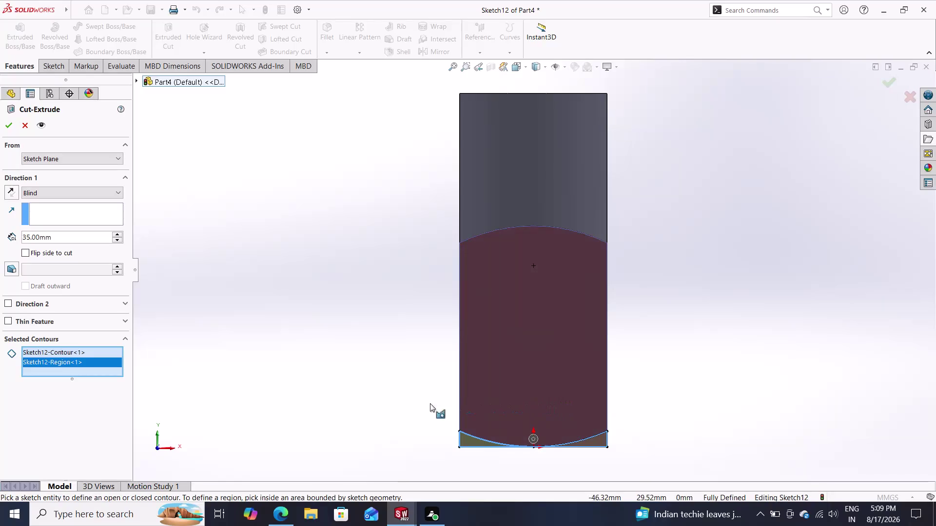
Change the slot cut's end condition from Blind to Through All and accept Cut-Extrude1.
scroll(down, 3)
middle_drag(385, 352, 292, 345)
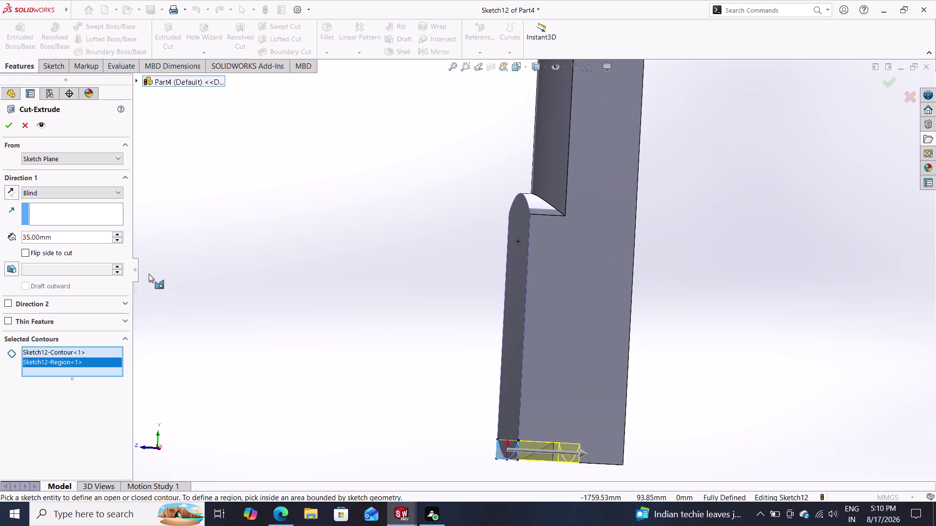
click(51, 193)
click(51, 208)
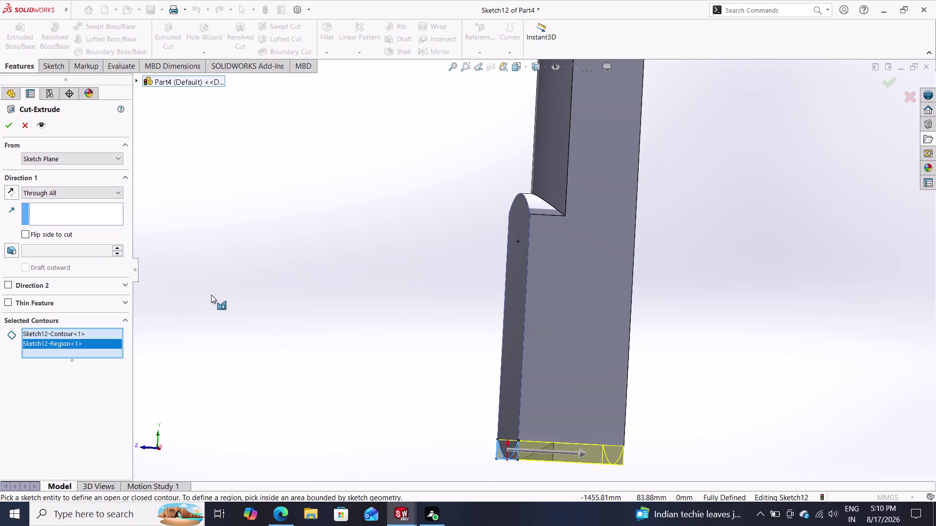
middle_drag(343, 299, 334, 292)
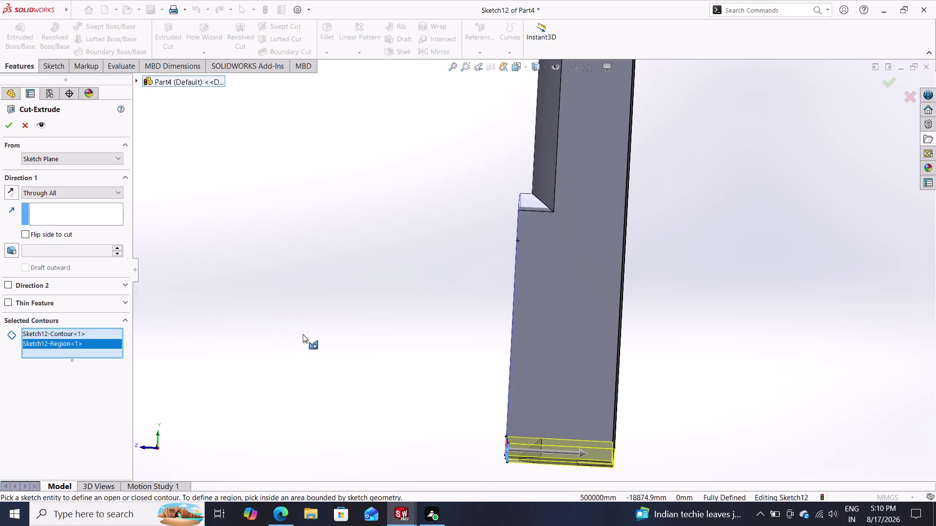
click(10, 124)
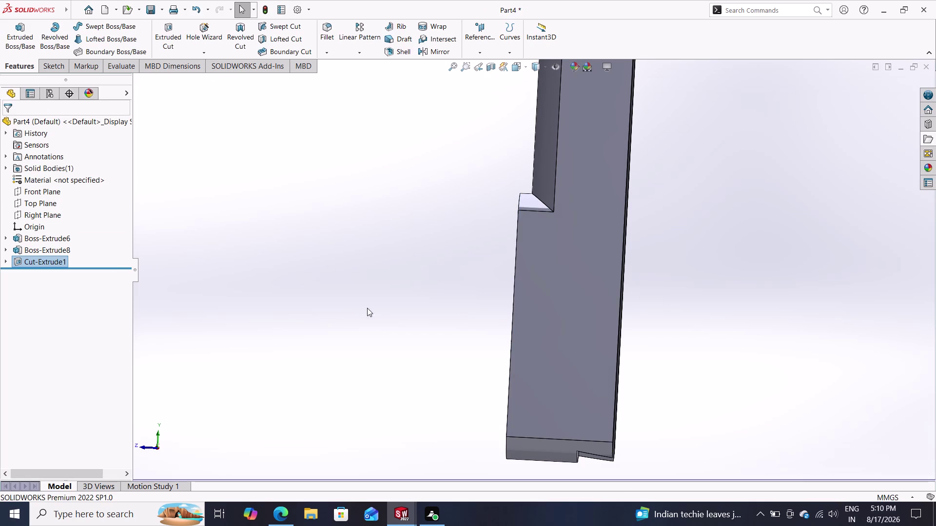
middle_drag(388, 302, 470, 192)
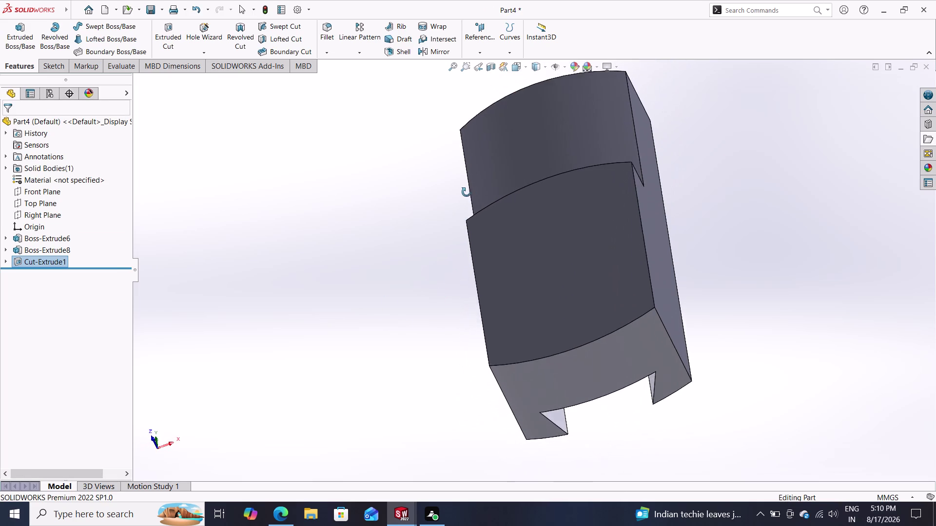
middle_drag(470, 192, 444, 209)
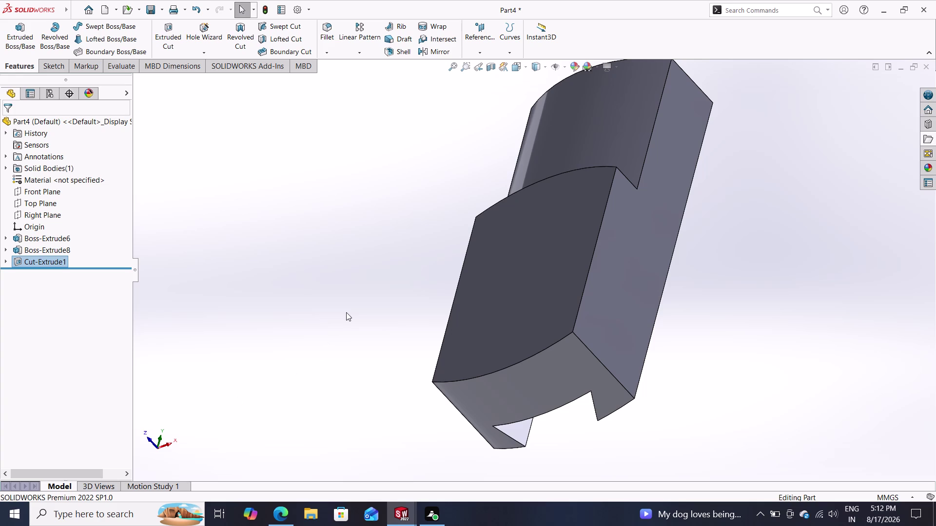
Orbit the part to inspect its side, curved top, slotted underside and stepped notch.
scroll(down, 3)
scroll(down, 3)
scroll(up, 3)
scroll(up, 3)
scroll(down, 3)
scroll(up, 3)
scroll(down, 3)
scroll(up, 3)
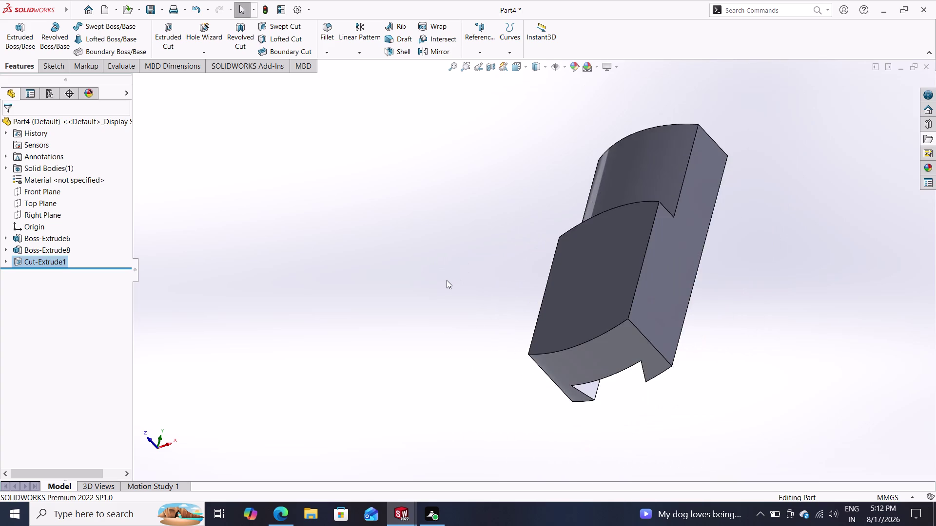
scroll(up, 3)
middle_drag(687, 274, 590, 266)
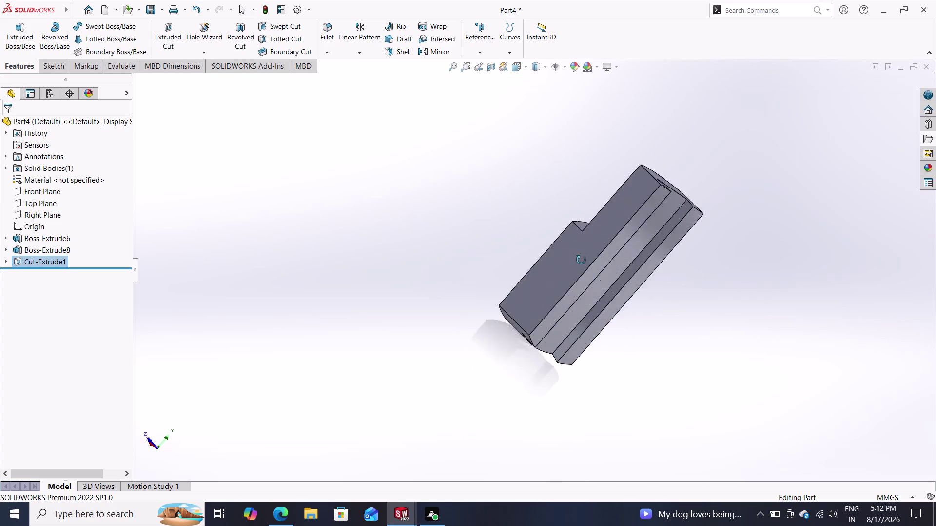
middle_drag(590, 266, 691, 307)
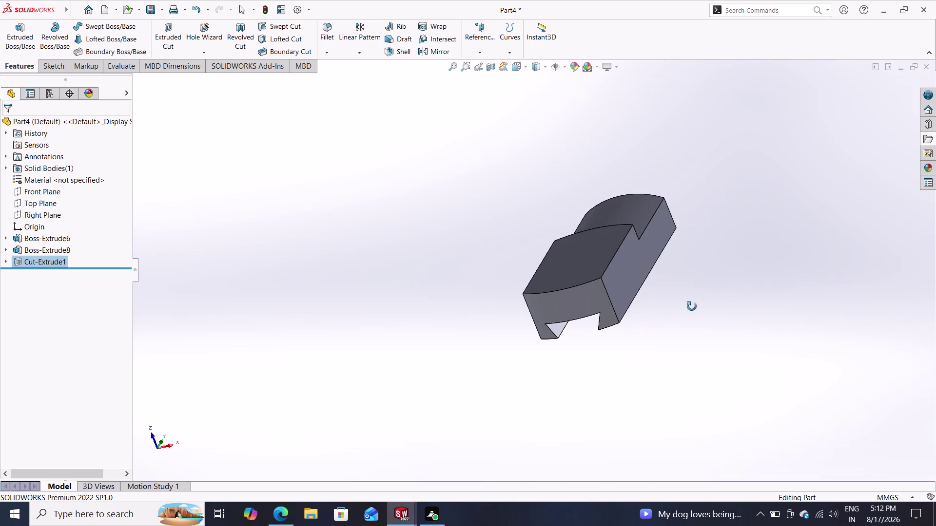
middle_drag(692, 306, 699, 334)
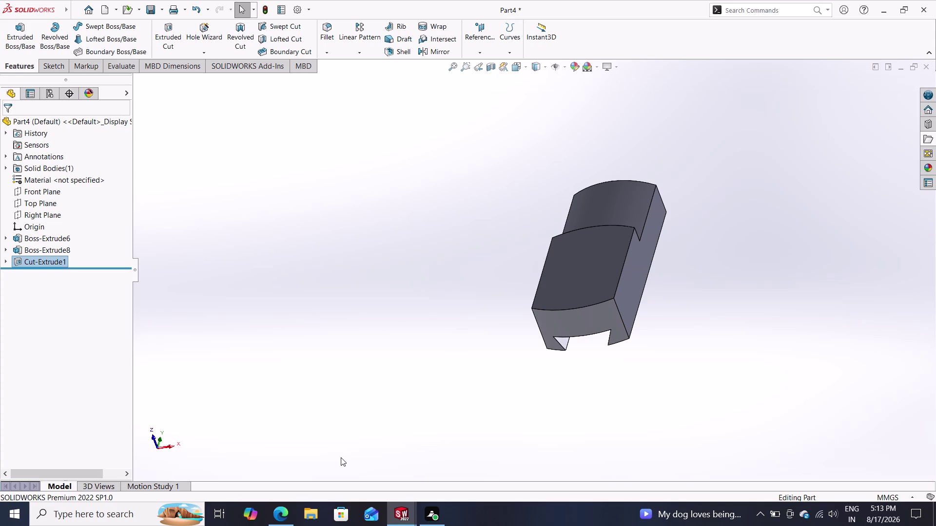
scroll(down, 3)
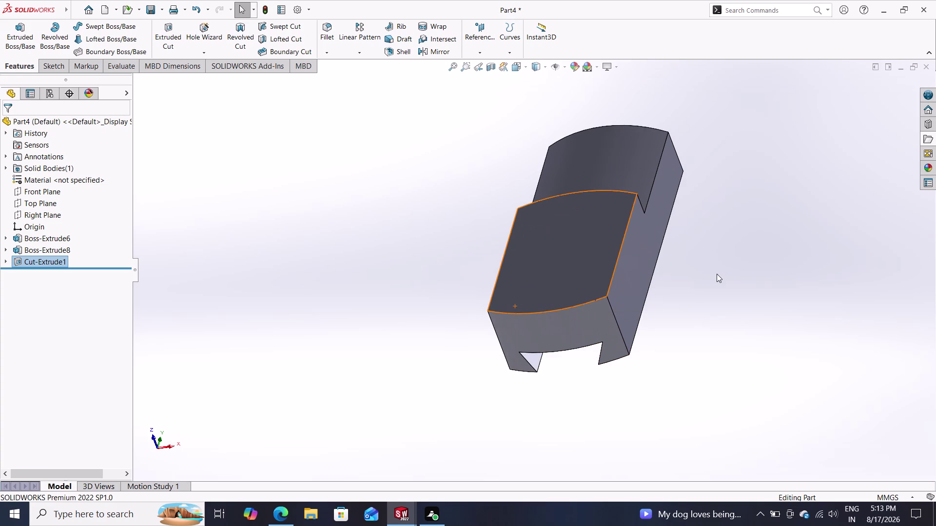
middle_drag(716, 274, 554, 271)
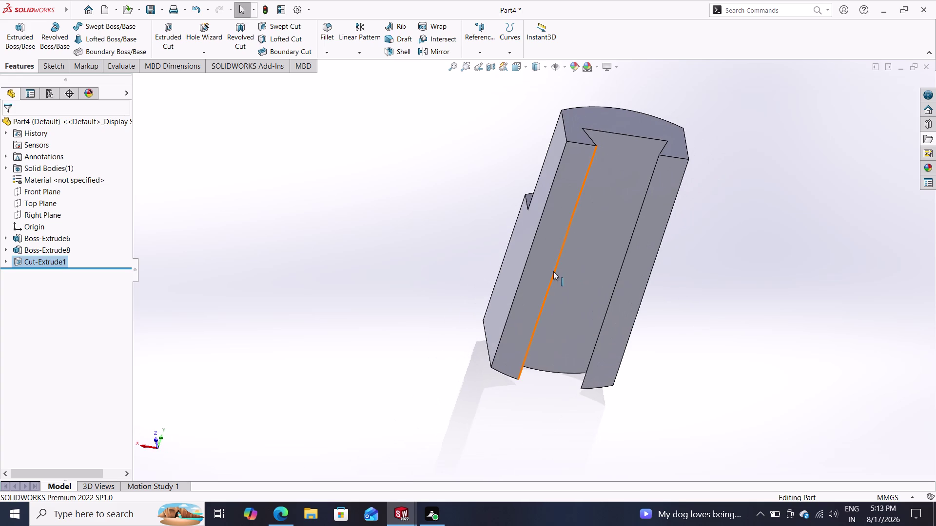
middle_drag(362, 311, 491, 398)
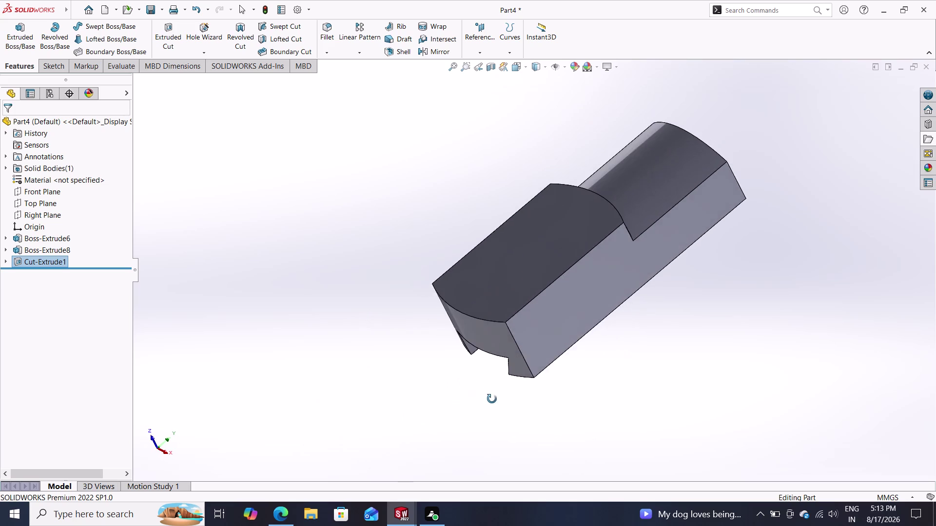
middle_drag(491, 398, 495, 402)
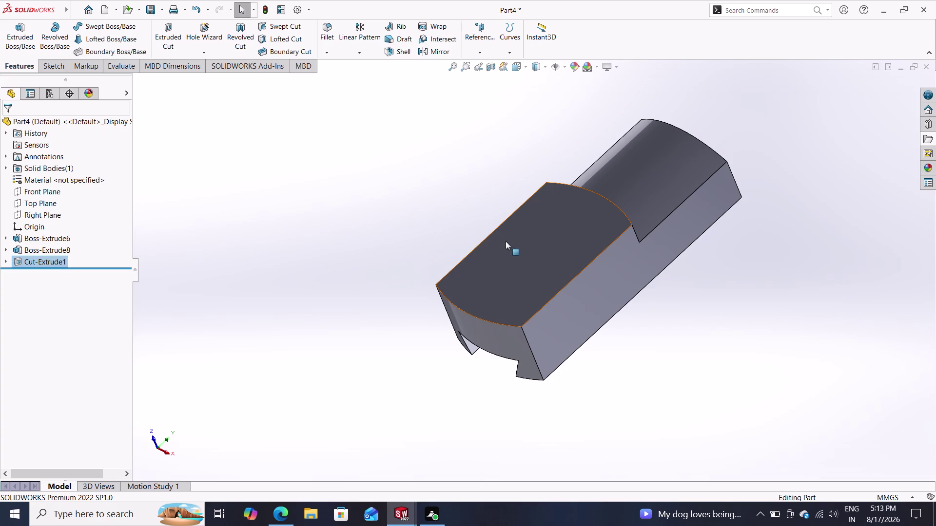
Turn the part to face its notched end and select that end face.
middle_drag(750, 269, 694, 300)
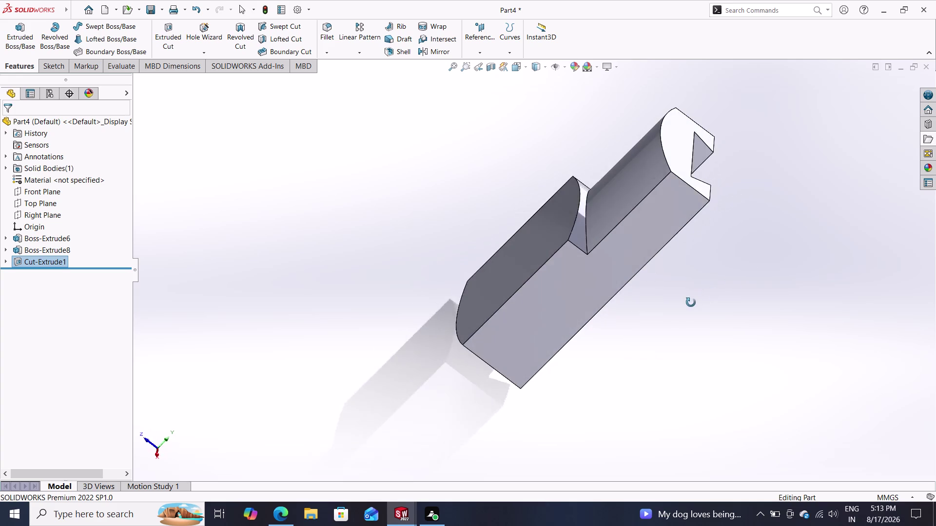
middle_drag(693, 300, 765, 278)
middle_drag(763, 278, 735, 293)
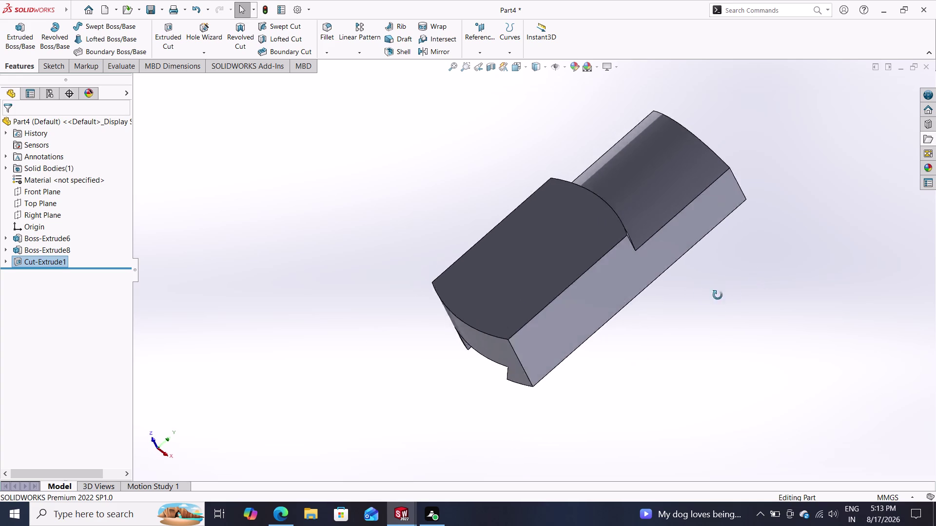
middle_drag(735, 293, 689, 371)
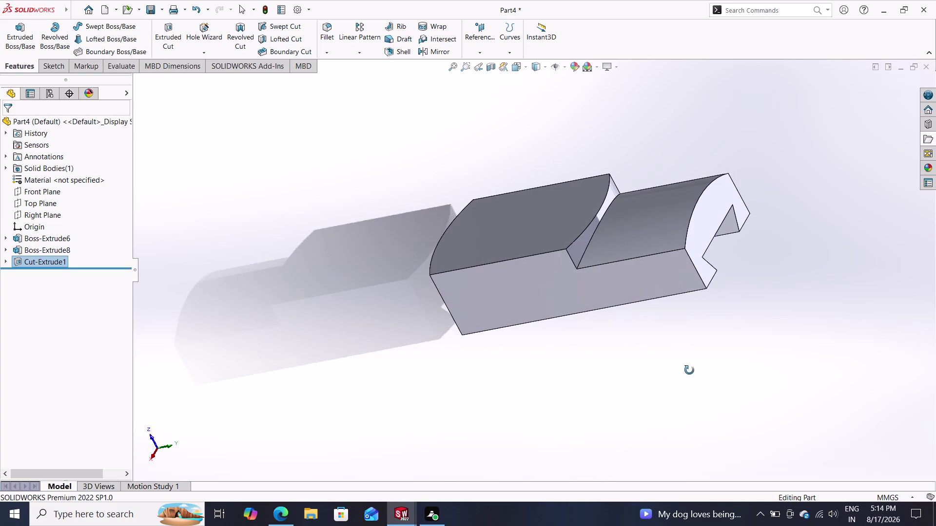
middle_drag(689, 371, 689, 370)
middle_drag(573, 337, 643, 307)
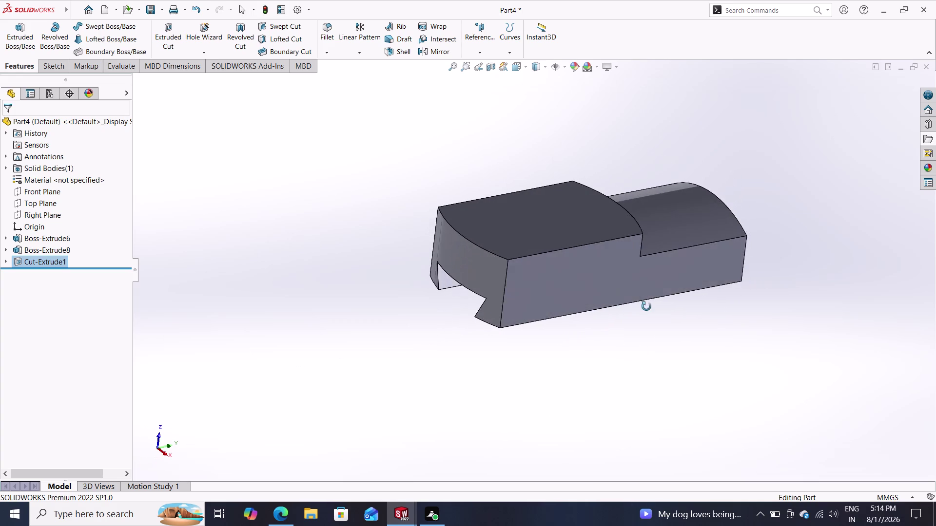
middle_drag(642, 308, 651, 306)
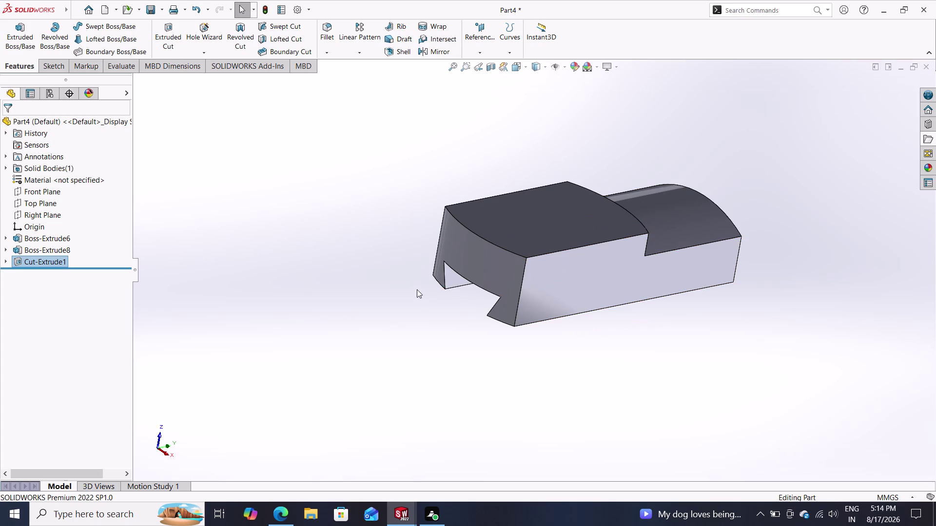
middle_drag(420, 294, 446, 403)
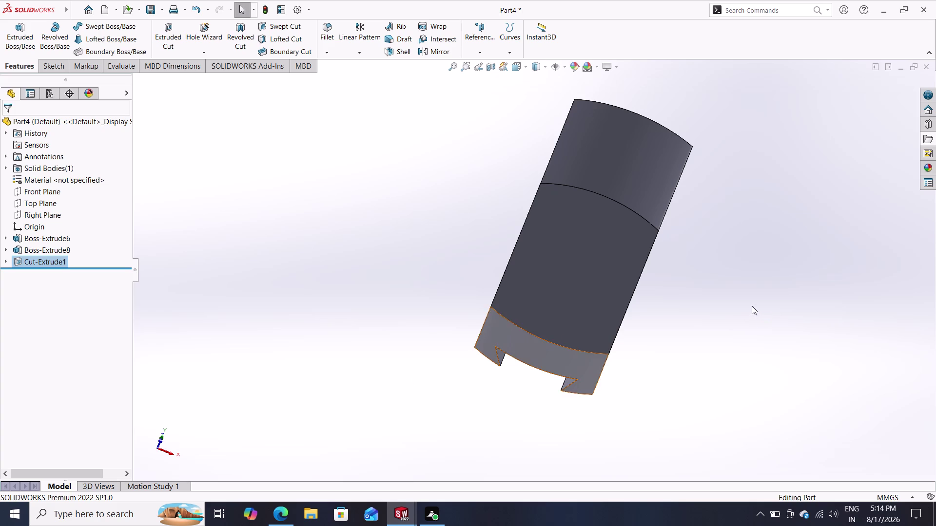
middle_drag(750, 309, 606, 404)
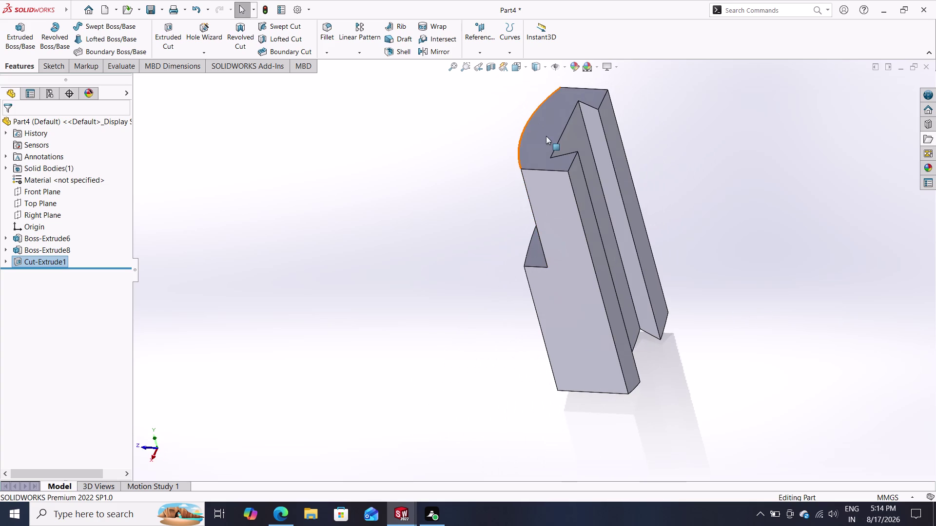
click(542, 135)
Open Sketch13 on the end face and draw a circle centred above the origin.
click(589, 104)
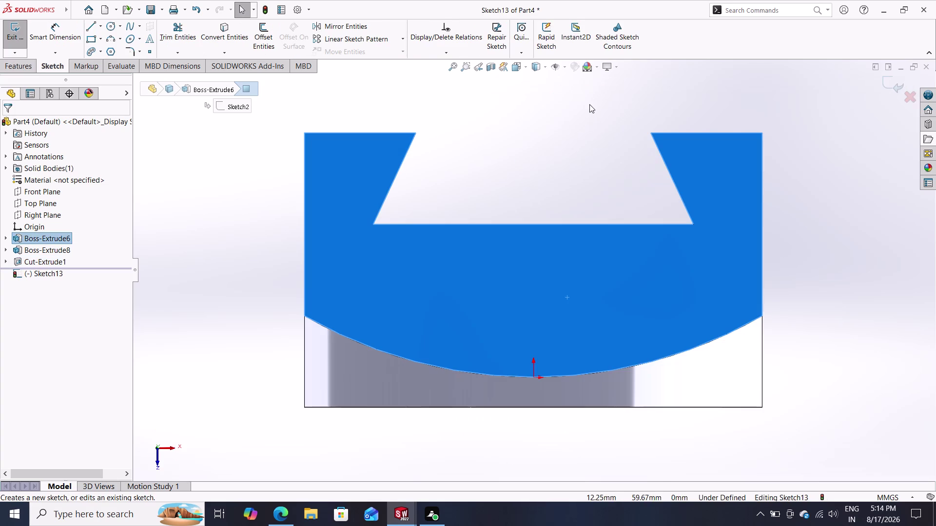
key(Escape)
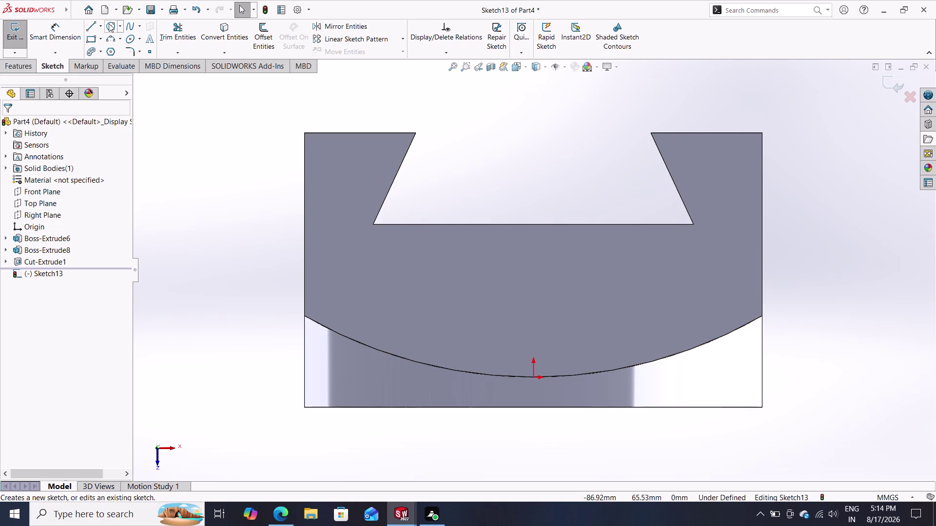
double_click(108, 24)
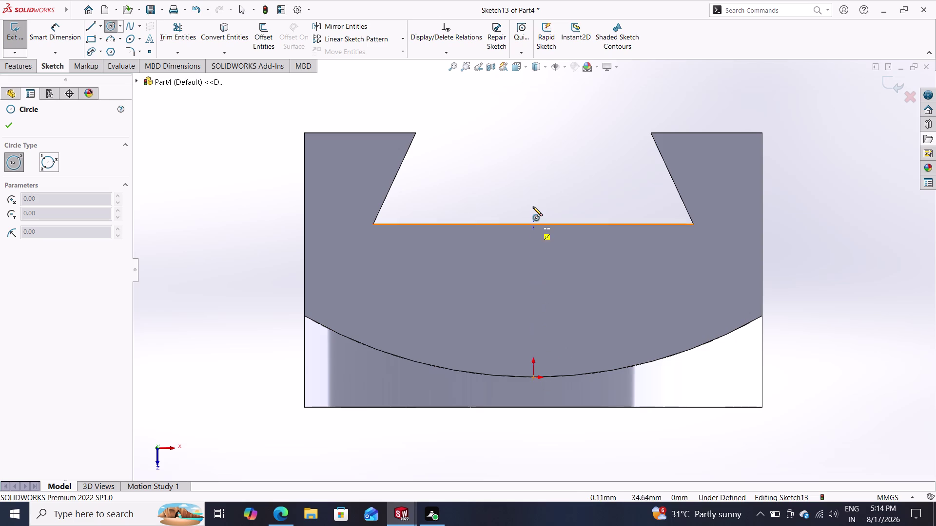
click(533, 188)
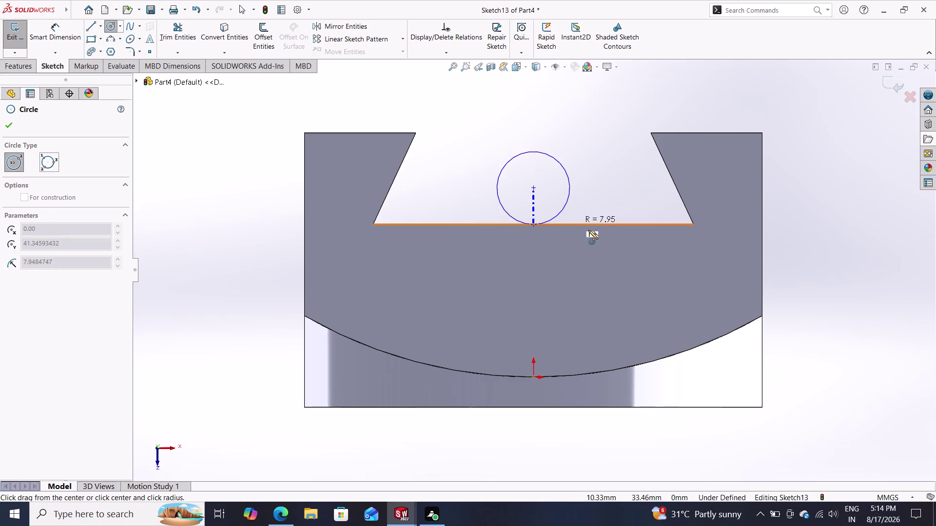
click(597, 192)
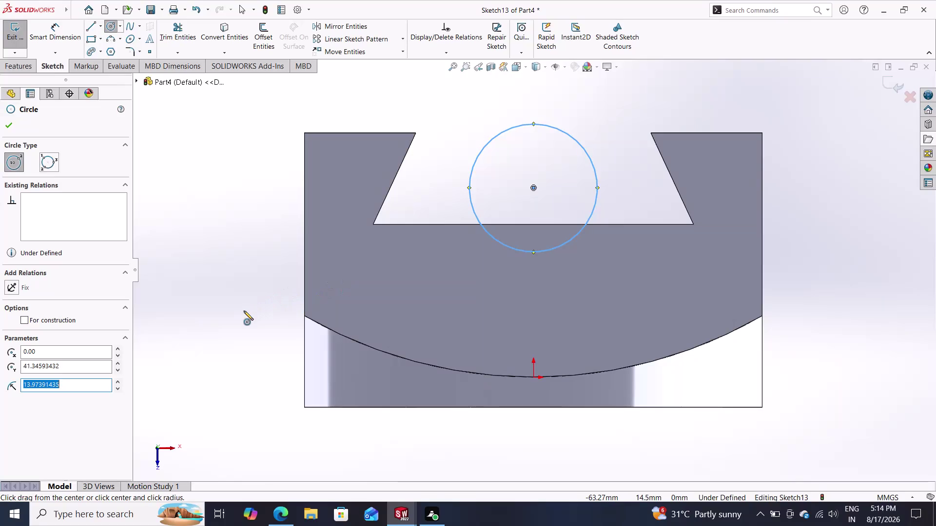
double_click(55, 27)
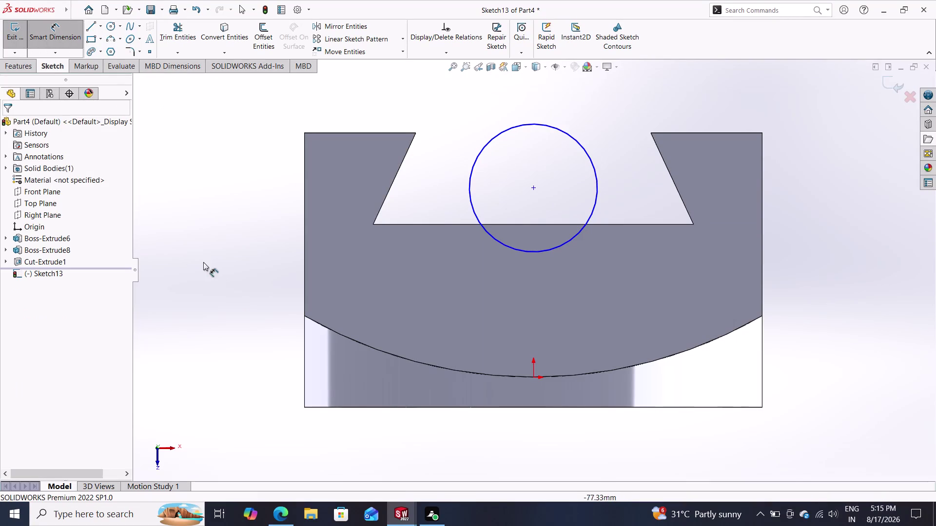
click(589, 158)
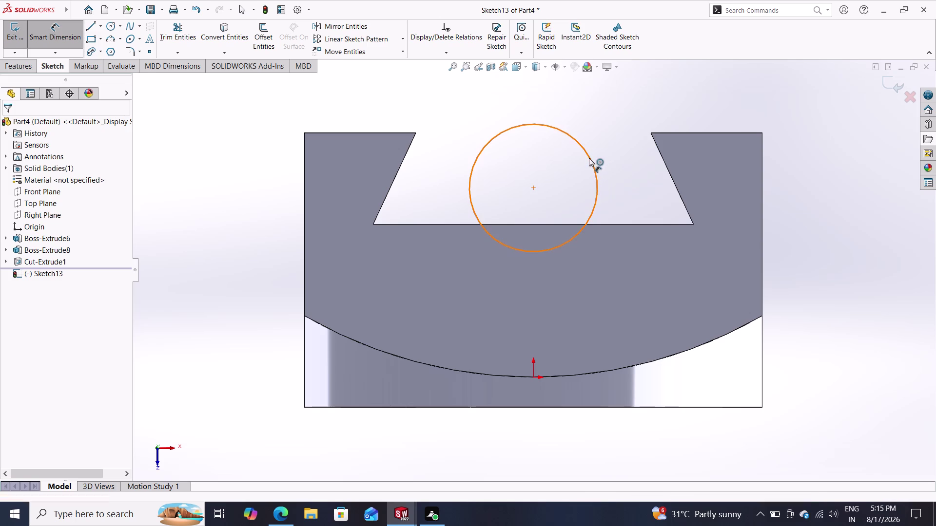
Set the circle's diameter dimension to 16 mm.
double_click(621, 190)
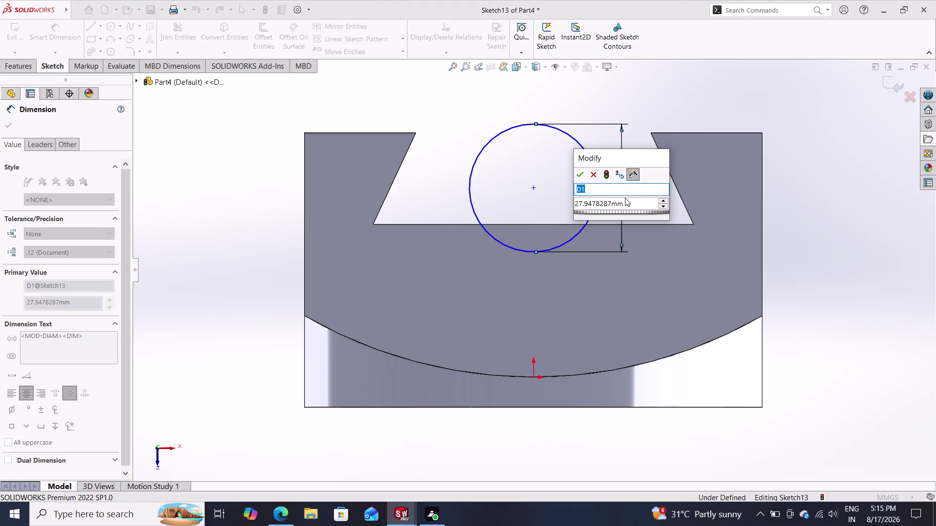
click(625, 200)
drag(626, 200, 564, 202)
click(565, 201)
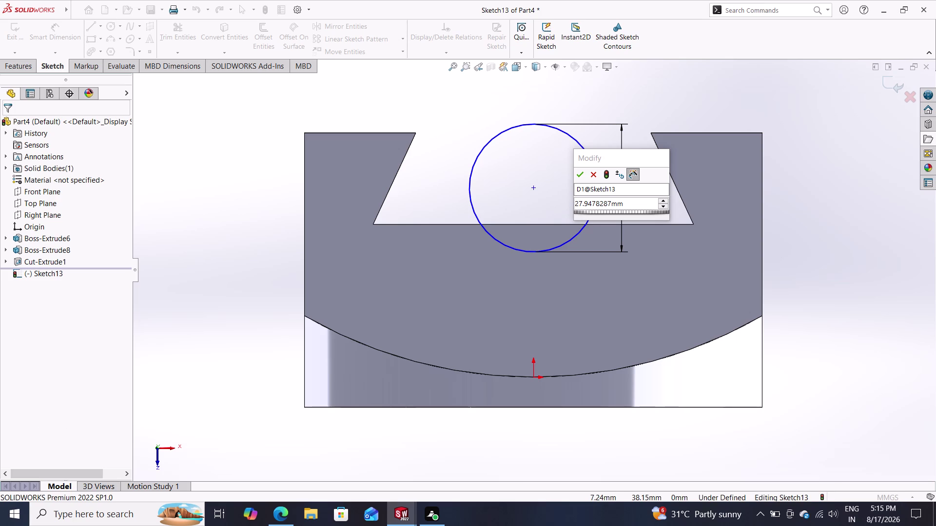
drag(624, 203, 544, 203)
text(16)
key(Return)
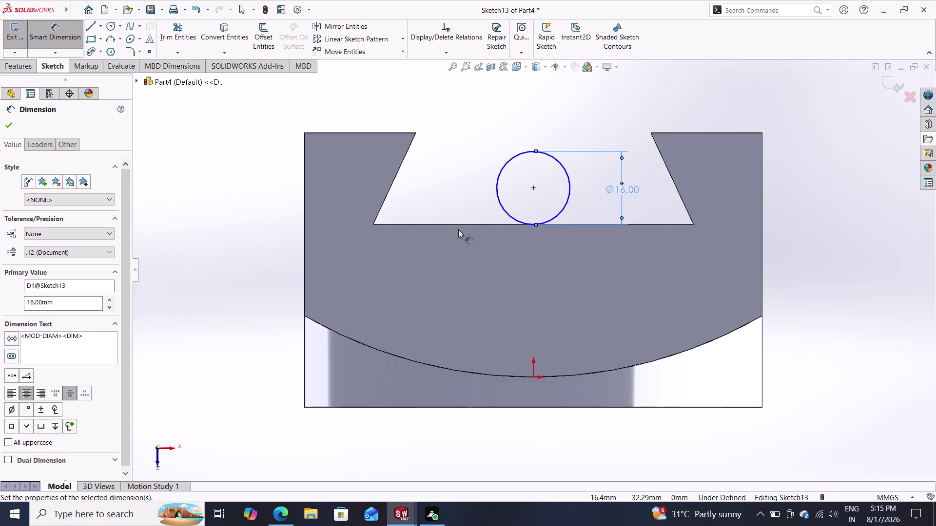
Dimension the circle centre 12.05 mm from the face's top edge.
double_click(369, 131)
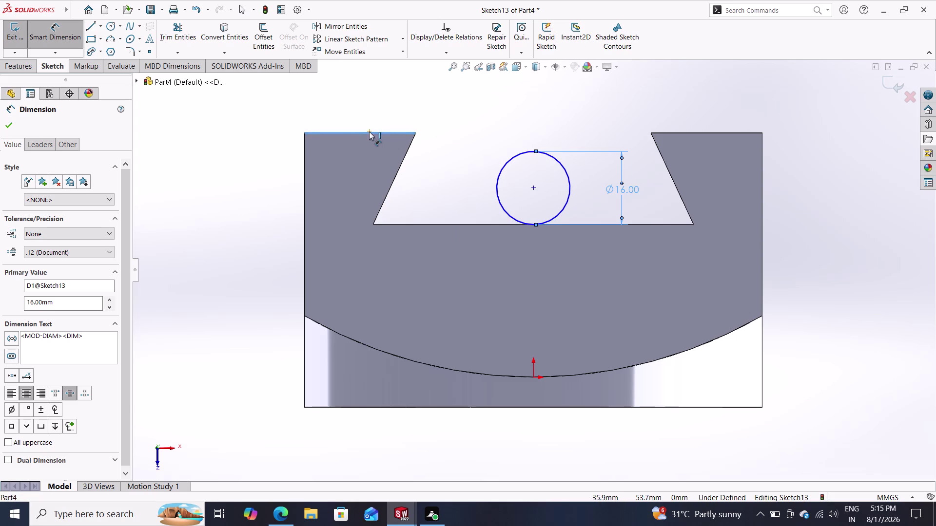
click(535, 188)
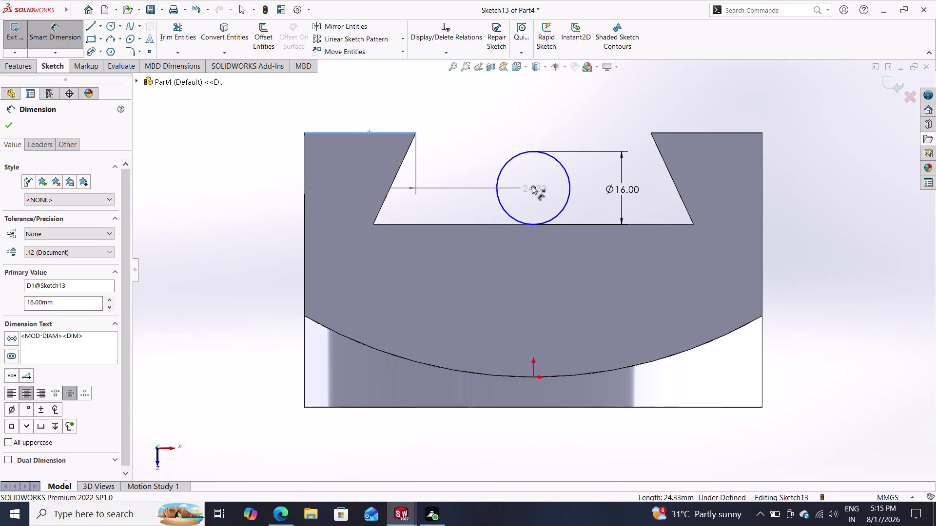
click(454, 162)
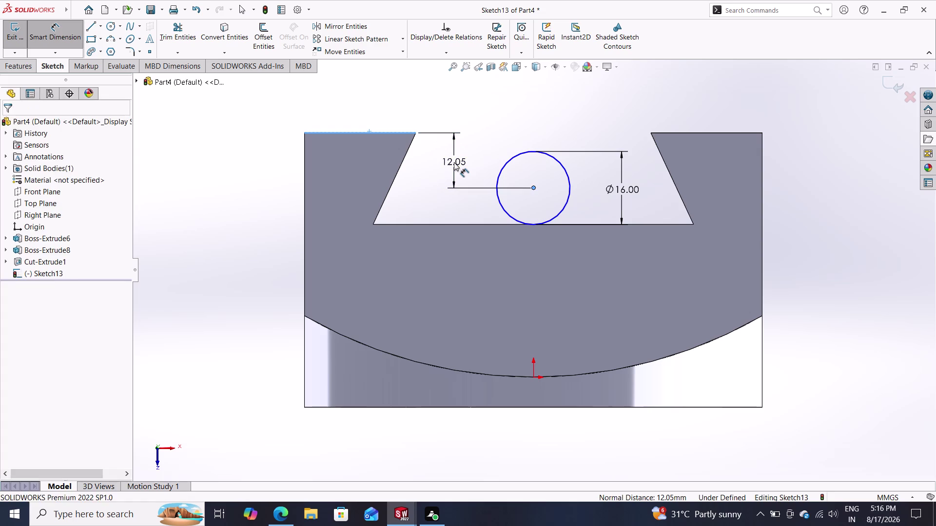
key(6)
key(Return)
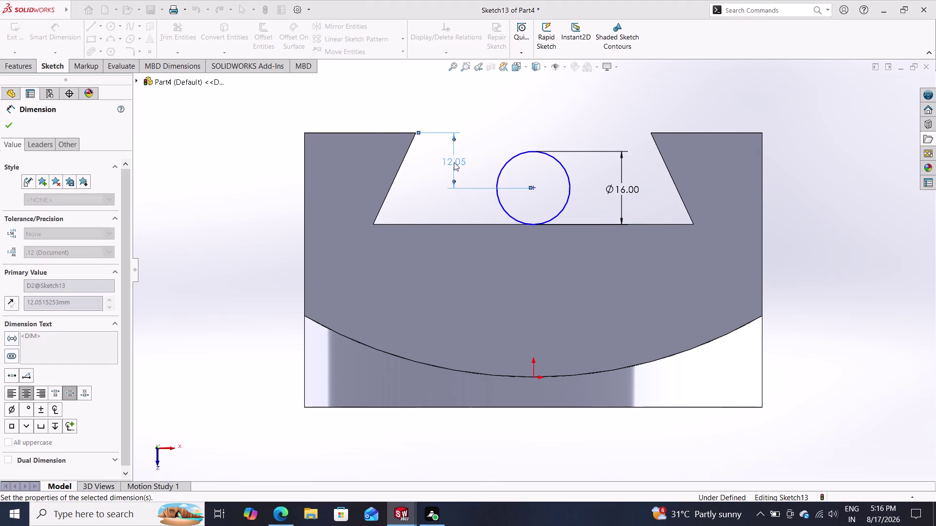